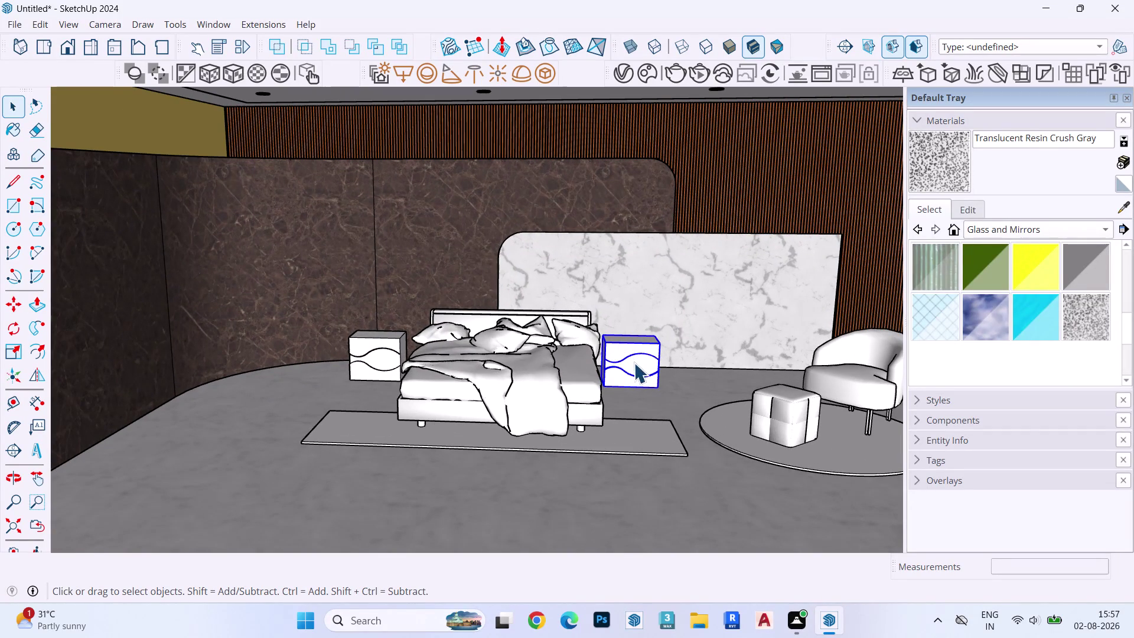
Move the right nightstand into place beside the bed, check it, then open Chaos Cosmos.
key(m)
click(662, 386)
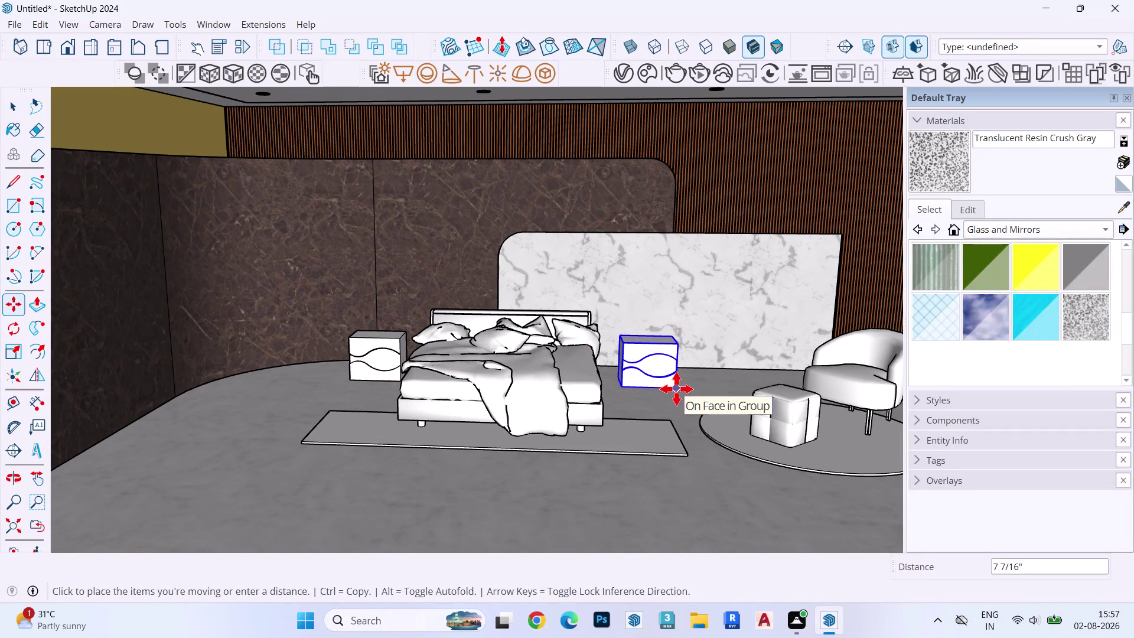
click(673, 392)
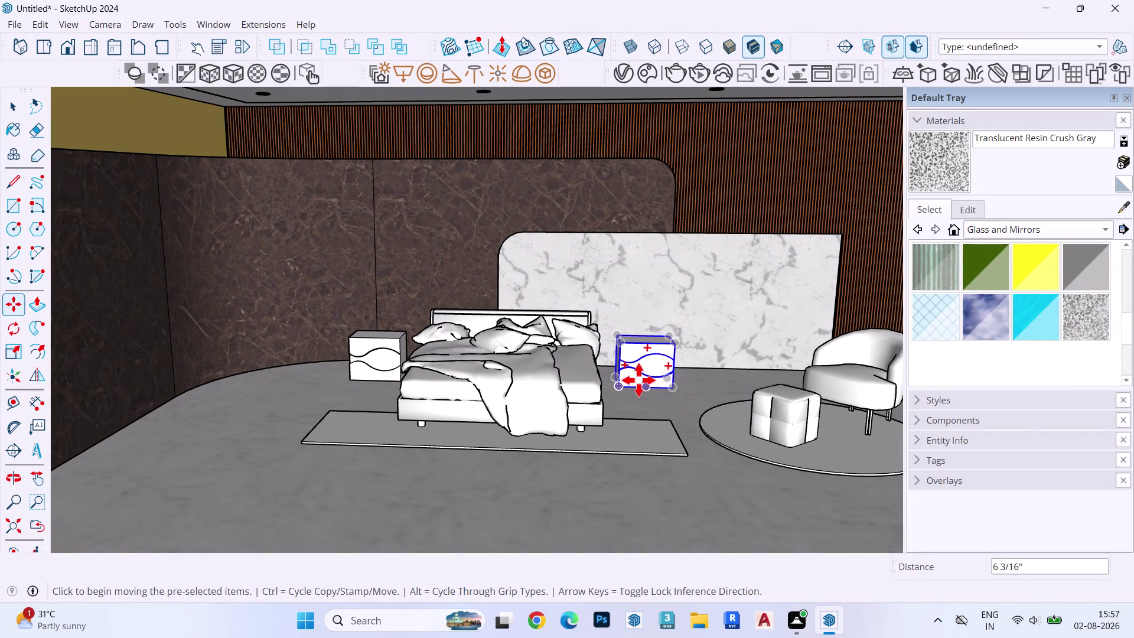
middle_drag(591, 388, 690, 346)
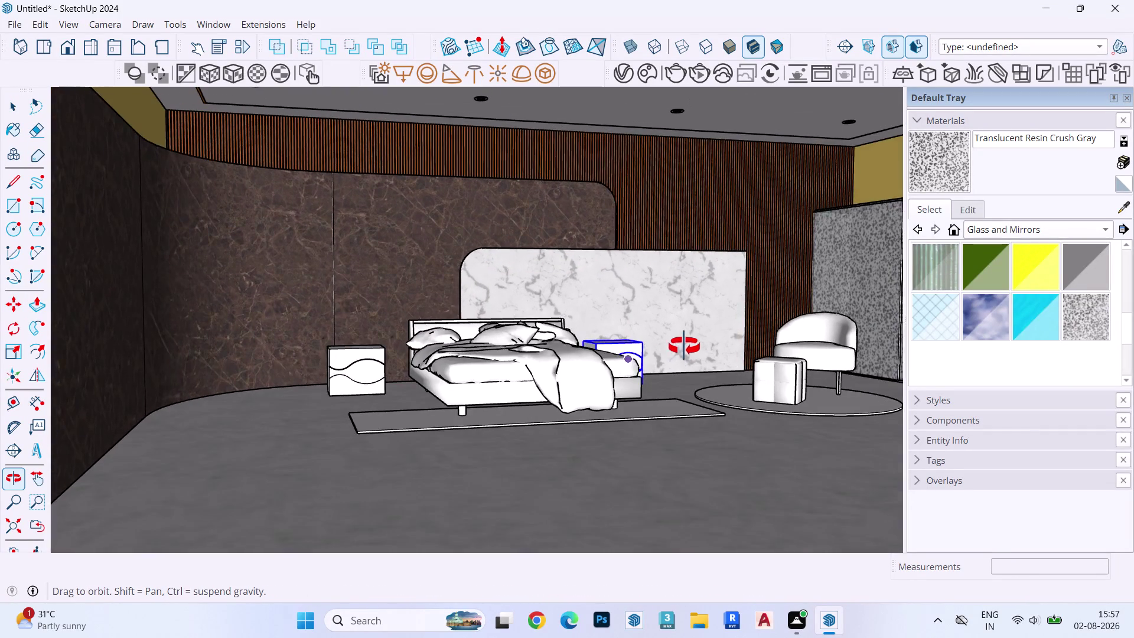
middle_drag(690, 346, 604, 367)
key(space)
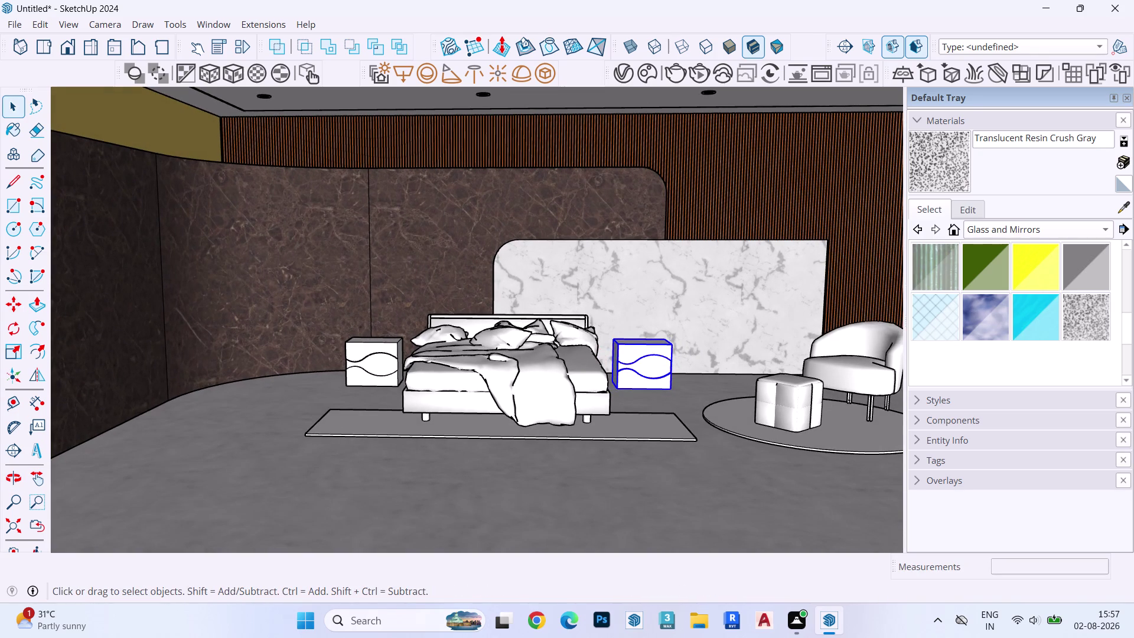
click(645, 75)
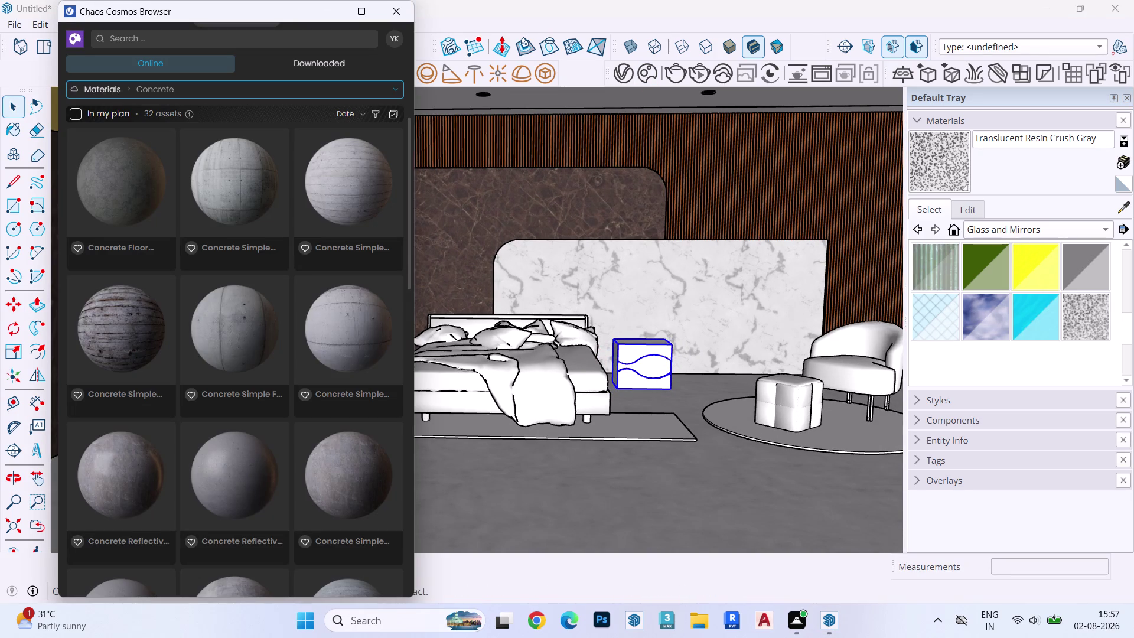
Browse to 3D Models > Lighting > Table lamps and show only Downloaded assets.
click(103, 86)
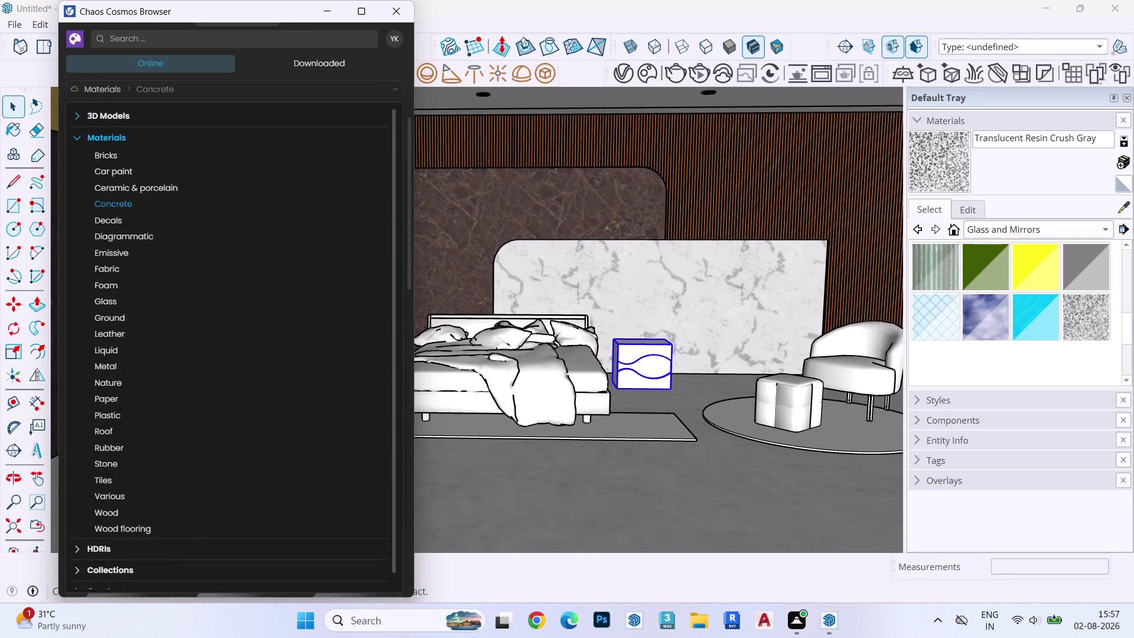
click(86, 114)
click(125, 165)
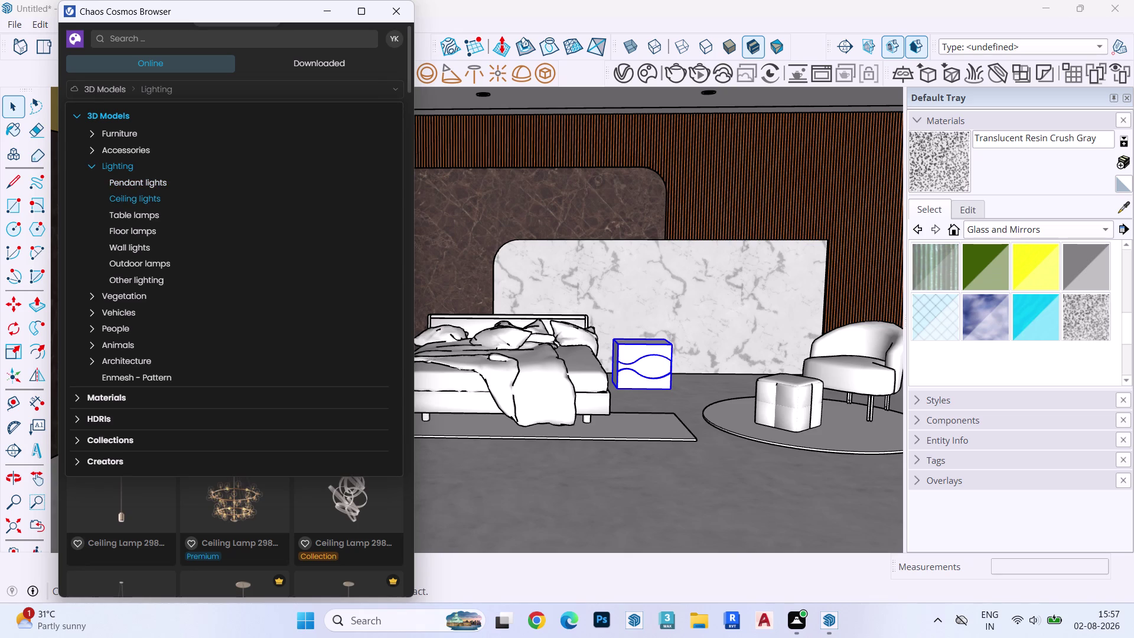
click(143, 211)
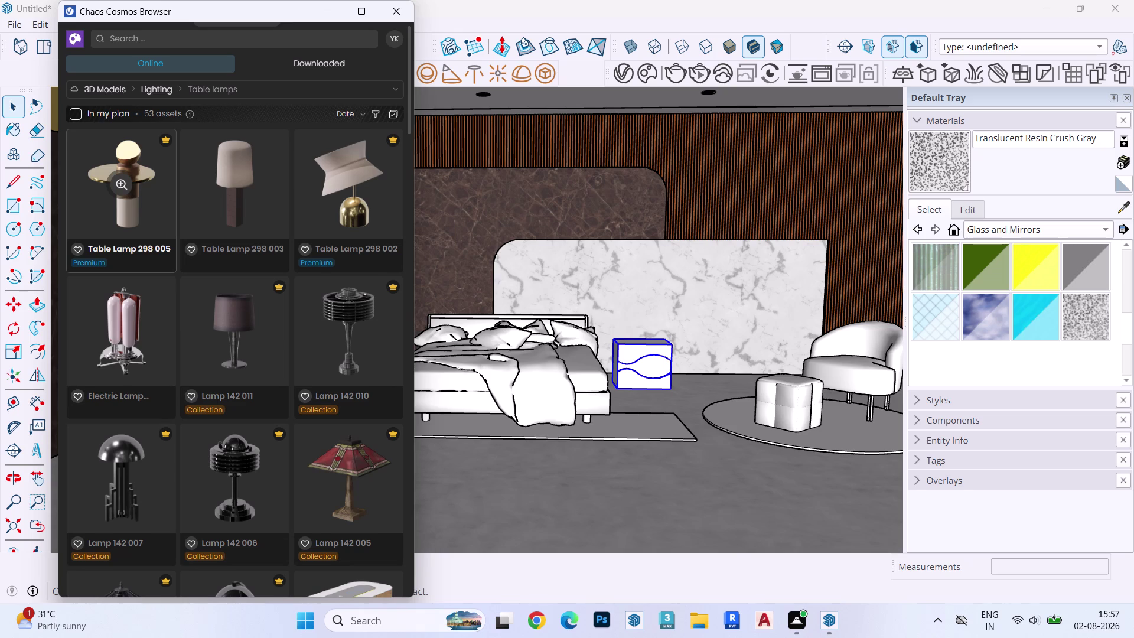
scroll(down, 3)
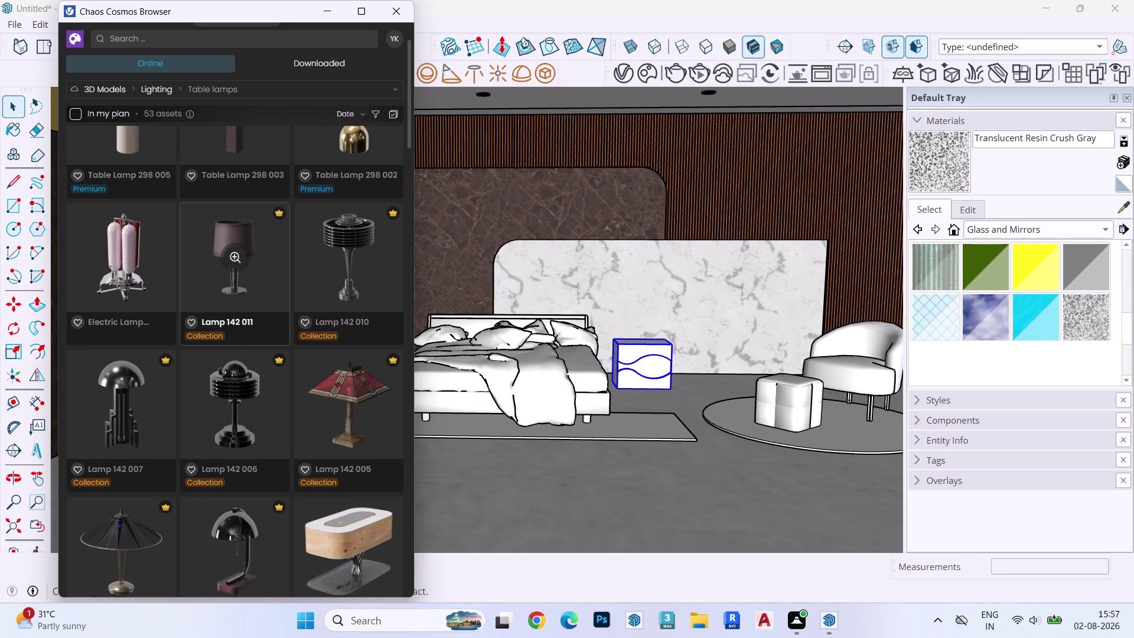
click(328, 68)
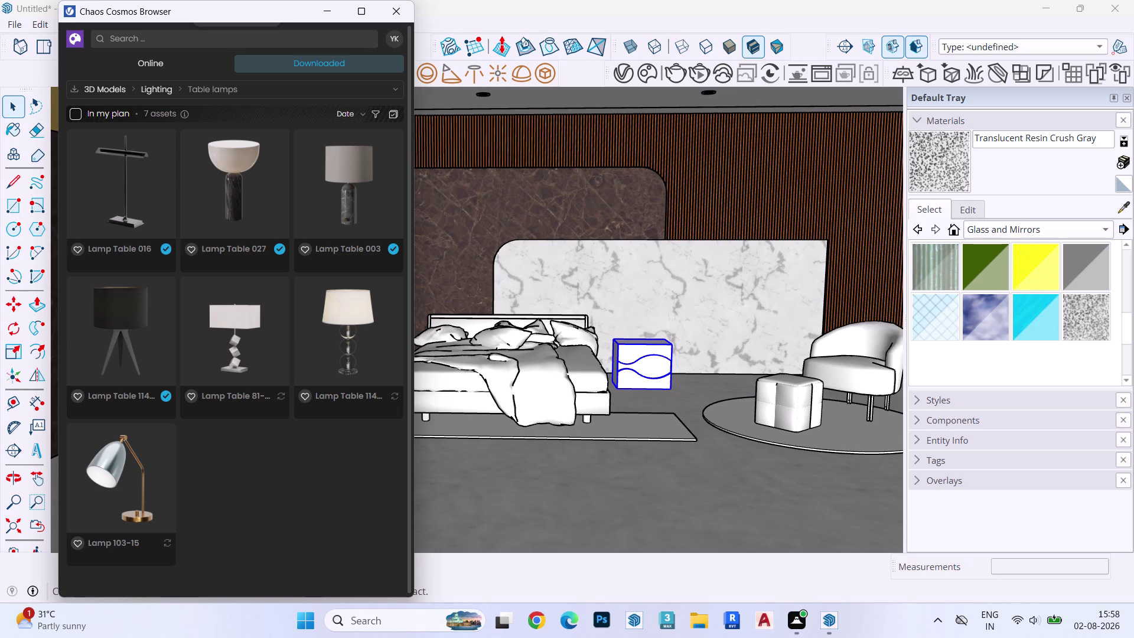
Import the Lamp Table 114-10 model into the bedroom scene.
scroll(up, 3)
scroll(up, 3)
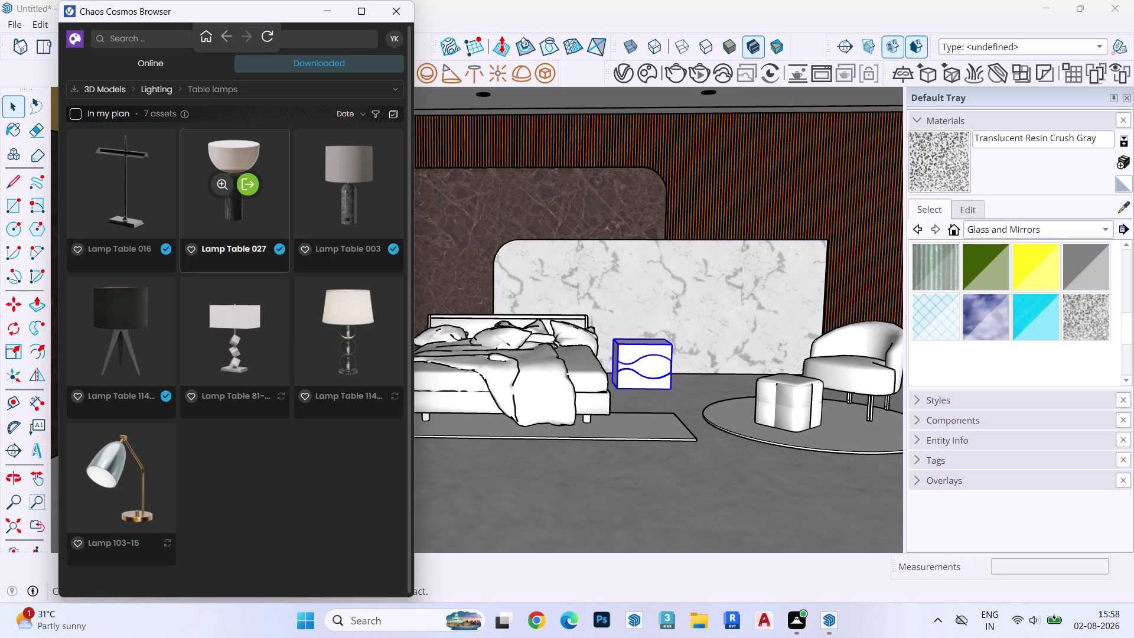
scroll(up, 3)
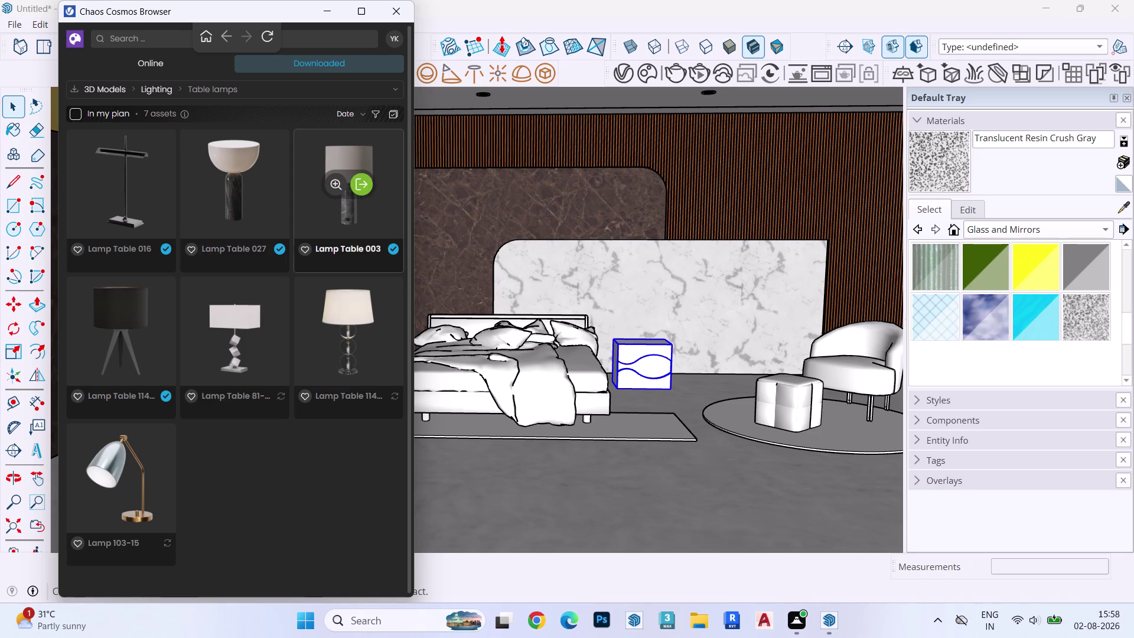
click(368, 334)
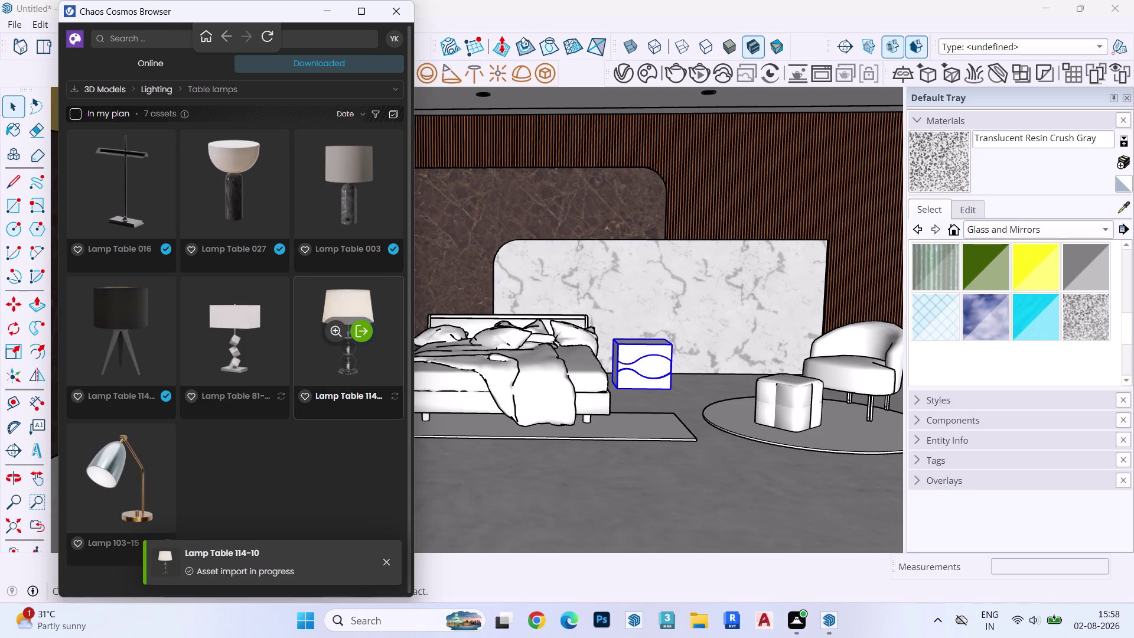
scroll(up, 3)
scroll(up, 3)
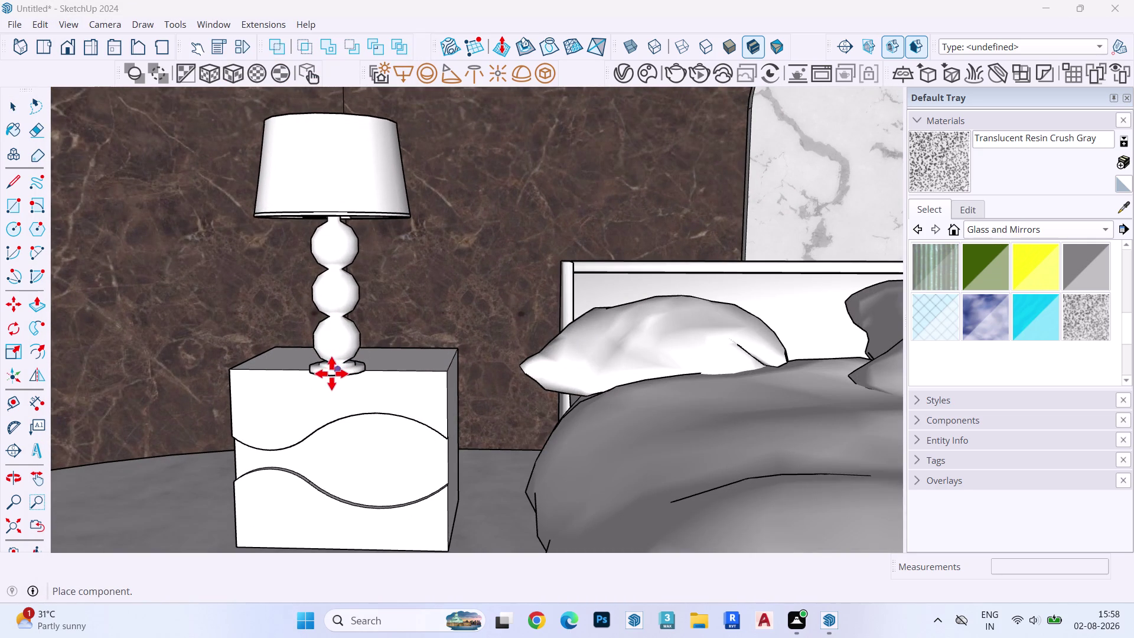
Place the Lamp Table 114-10 on top of the left bedside table.
click(330, 371)
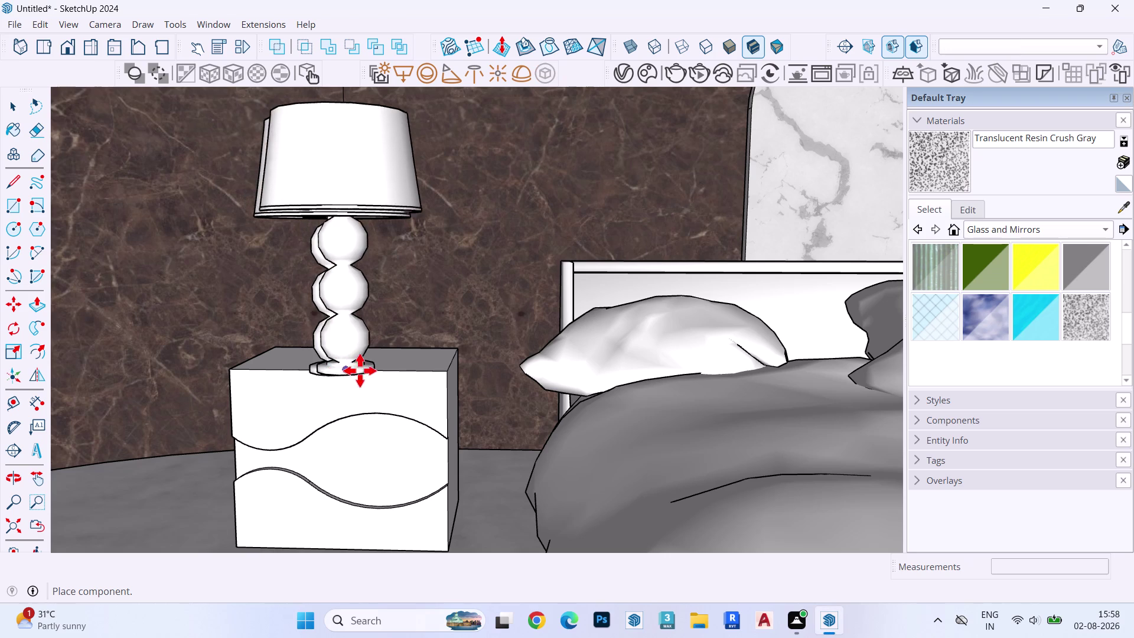
scroll(down, 3)
scroll(down, 3)
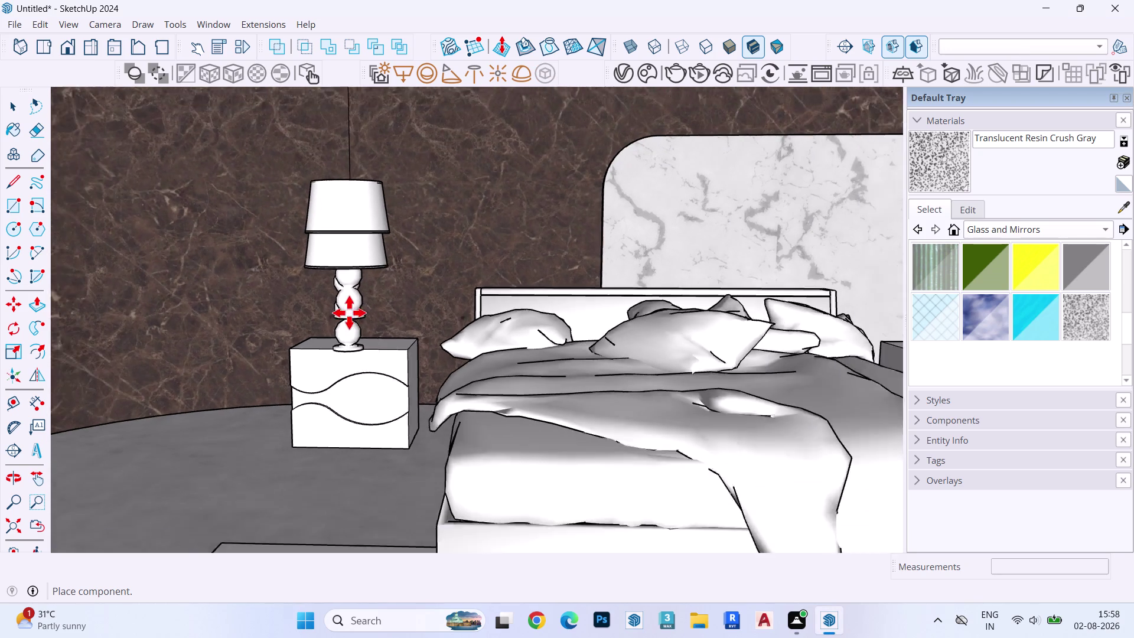
scroll(down, 3)
scroll(up, 3)
scroll(down, 3)
scroll(up, 3)
scroll(up, 3)
scroll(down, 3)
scroll(up, 3)
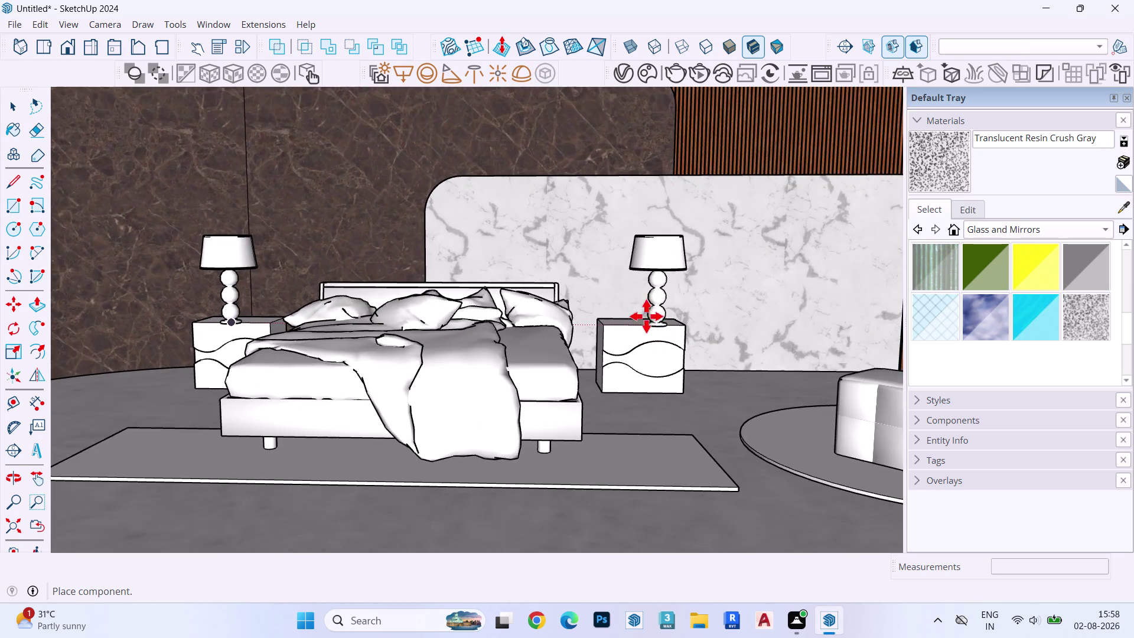
scroll(up, 3)
Place a second lamp on the right bedside table, then select that lamp.
click(658, 334)
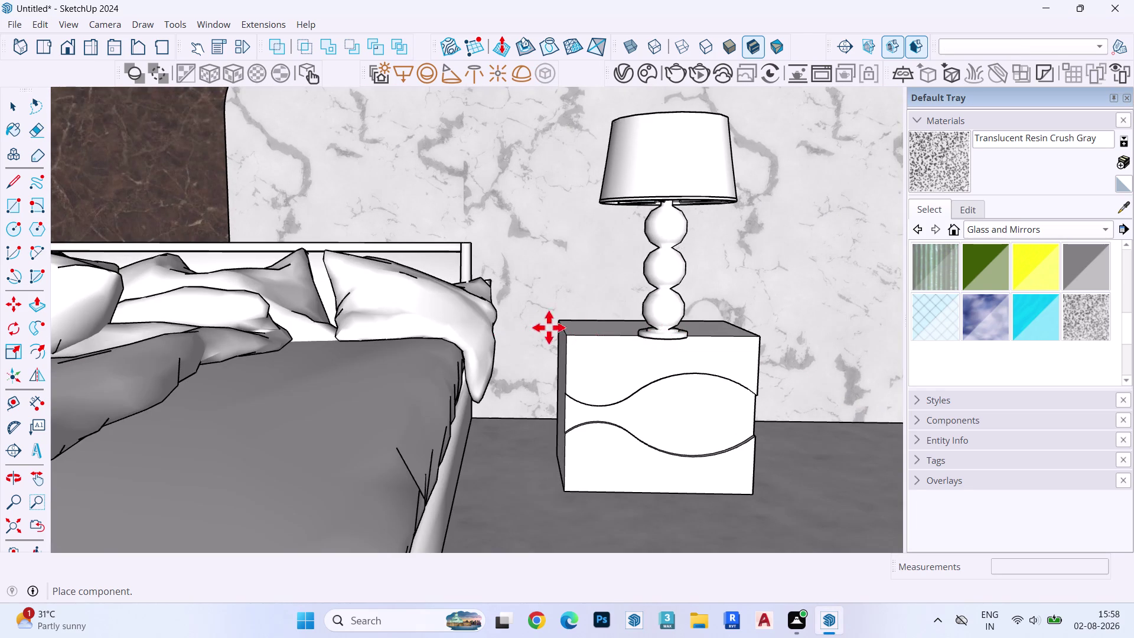
key(space)
click(402, 17)
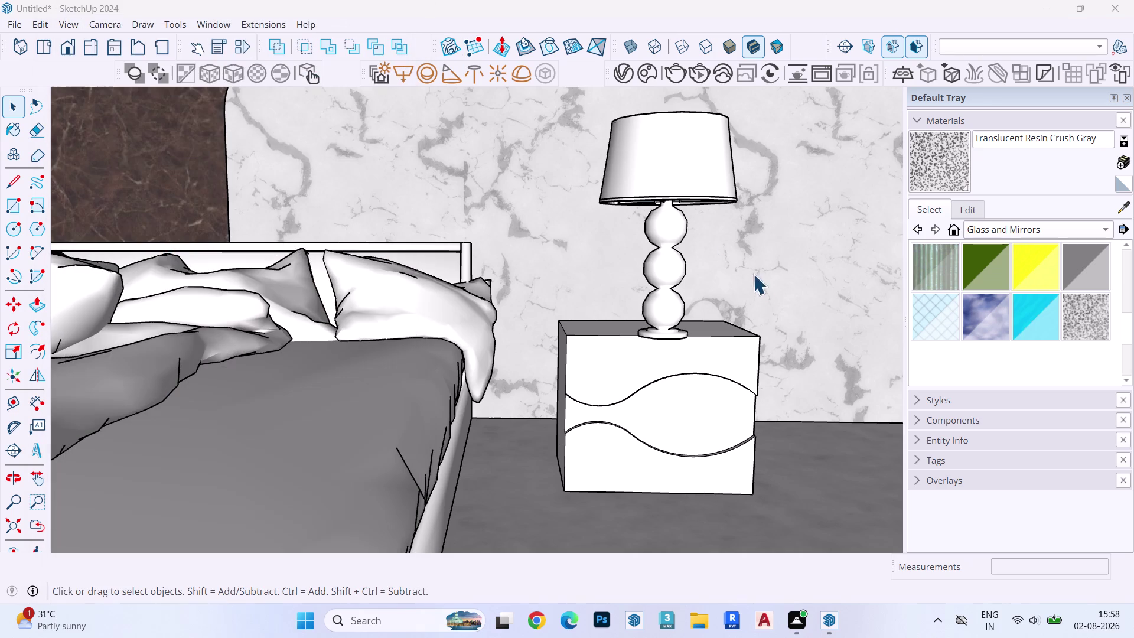
click(692, 175)
scroll(down, 3)
Select both lamps and orbit in close to the left nightstand.
scroll(down, 3)
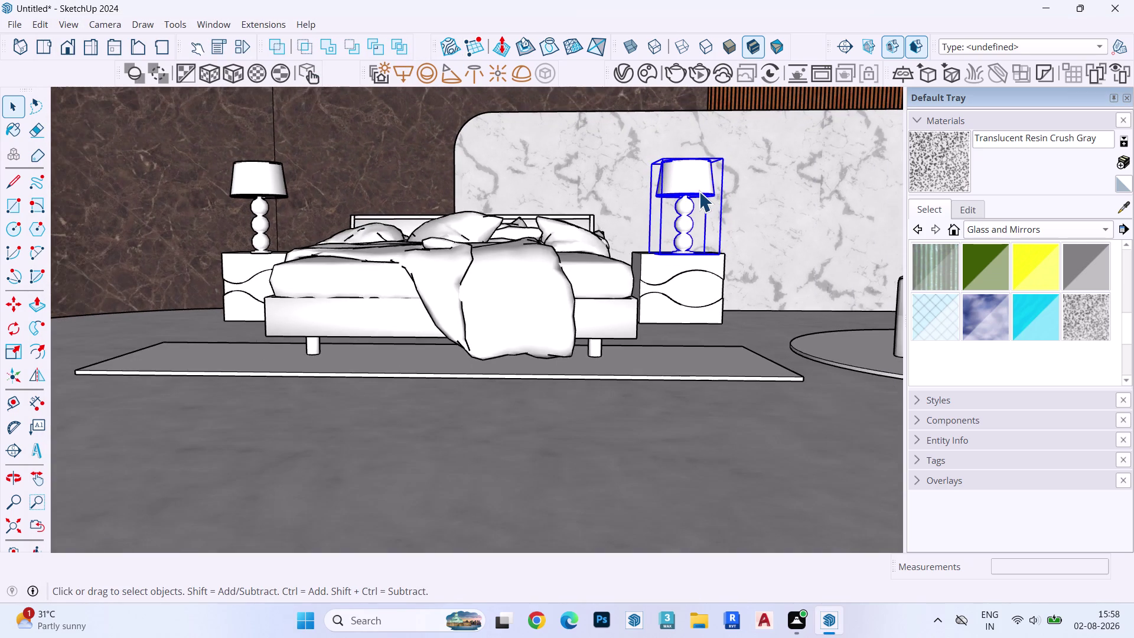
scroll(down, 3)
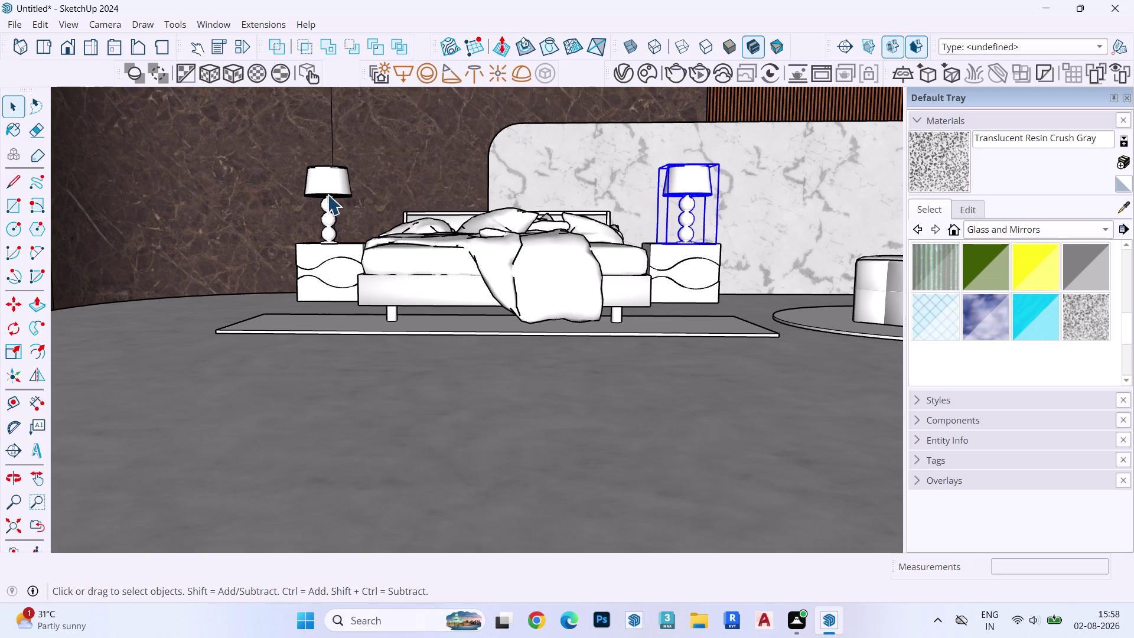
click(331, 178)
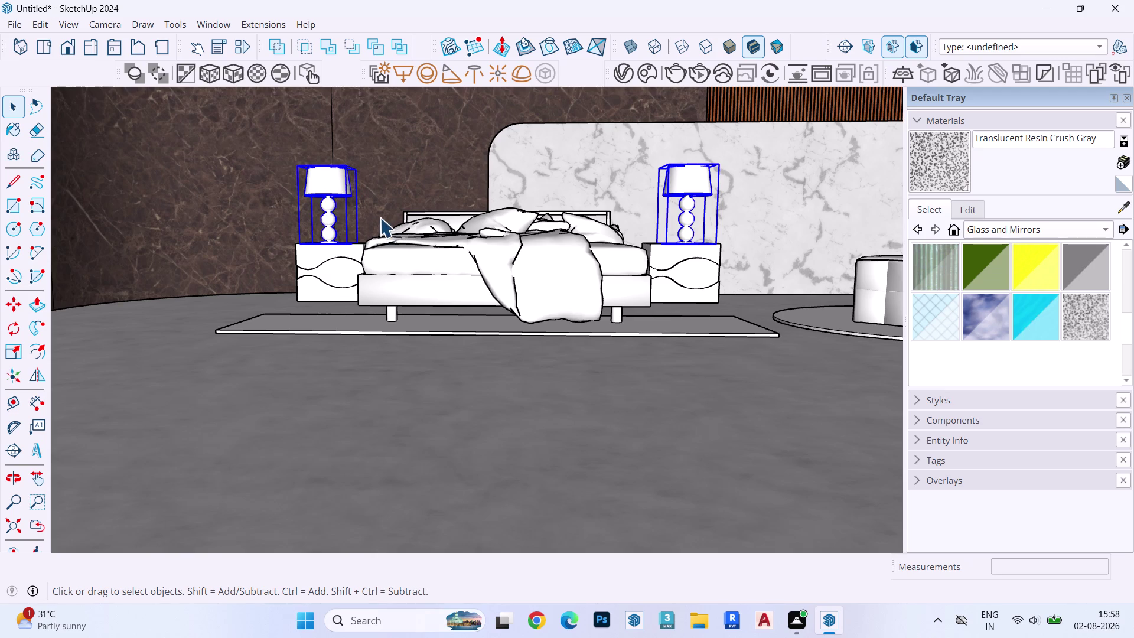
scroll(up, 3)
middle_drag(349, 258, 309, 393)
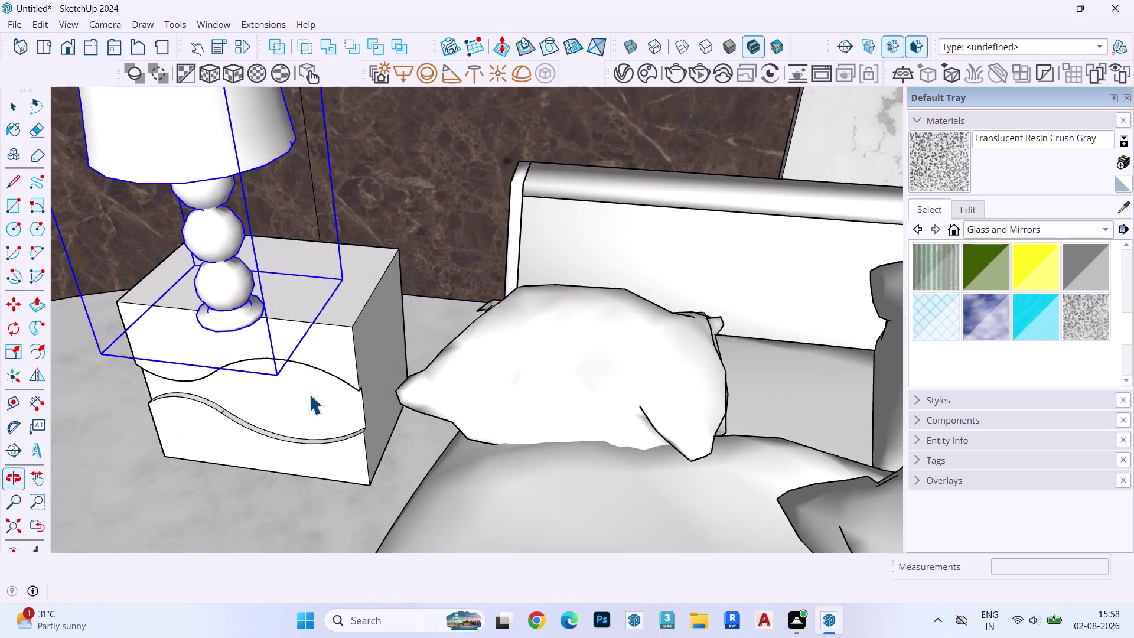
Move the selected lamps so the left lamp sits squarely on its nightstand.
key(m)
click(352, 328)
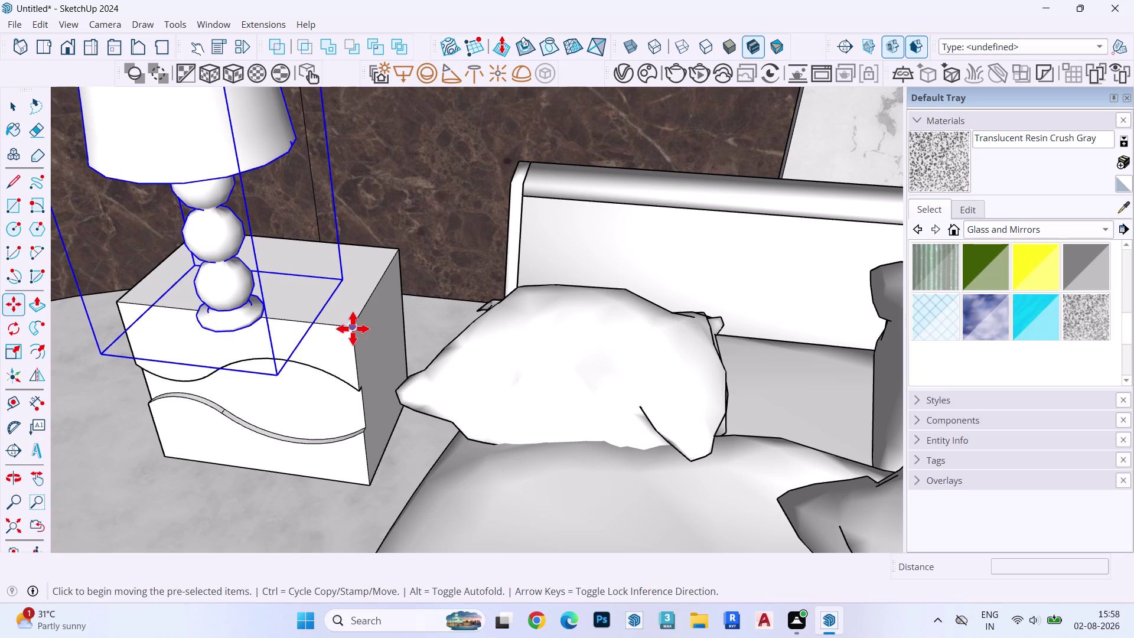
click(376, 282)
scroll(down, 3)
middle_drag(311, 283, 448, 259)
key(Escape)
key(space)
key(super+F1)
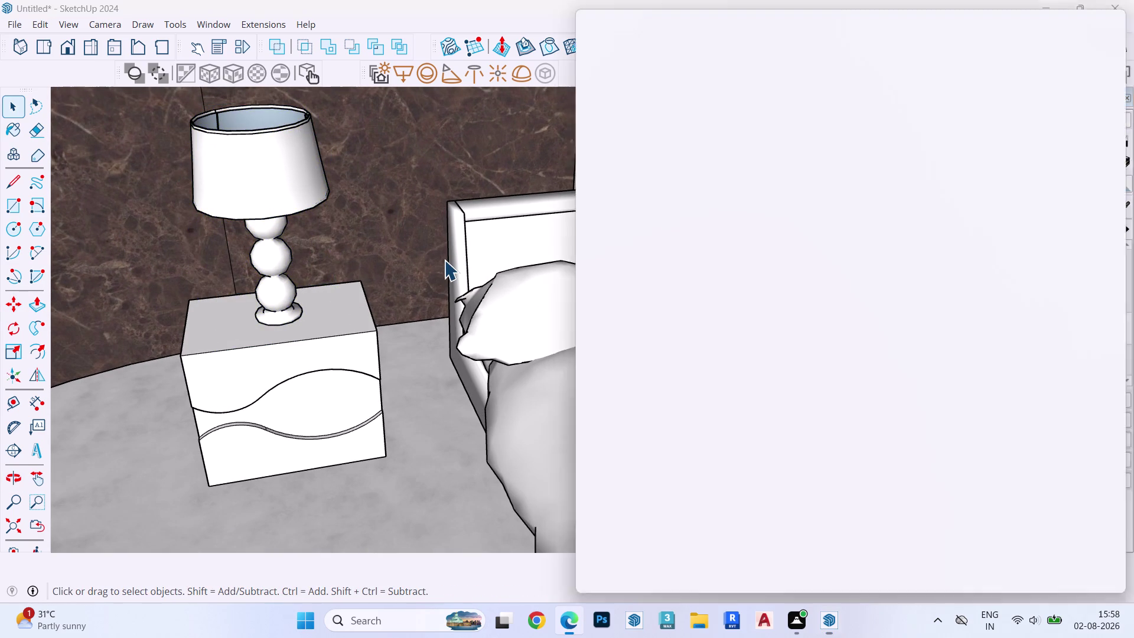